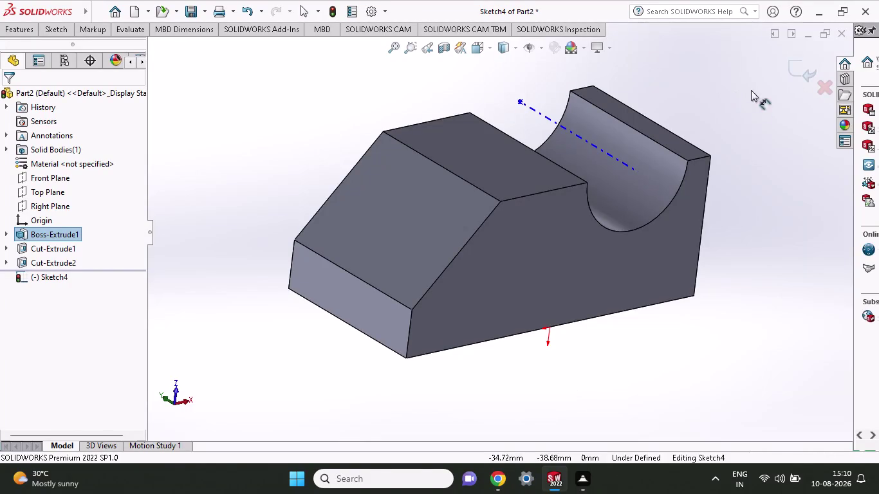
Orbit the stepped block to look down on the top faces beside the half-round channel.
middle_drag(748, 168, 746, 168)
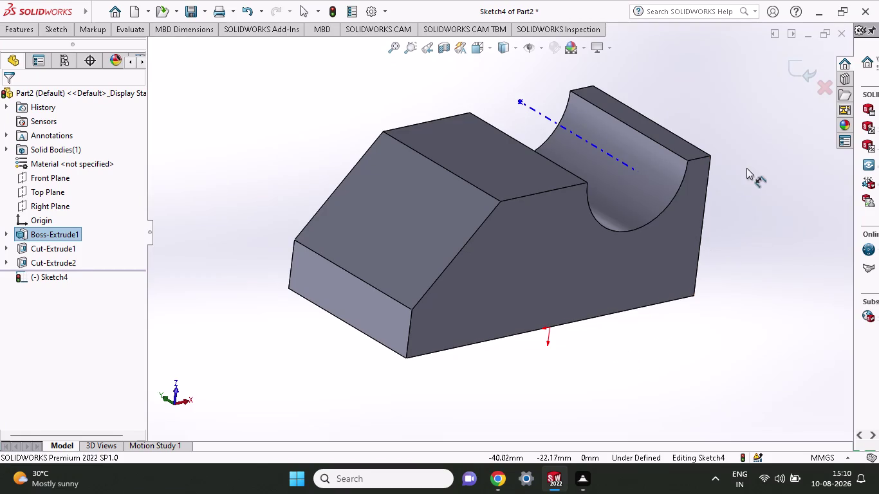
middle_drag(746, 168, 705, 226)
key(Escape)
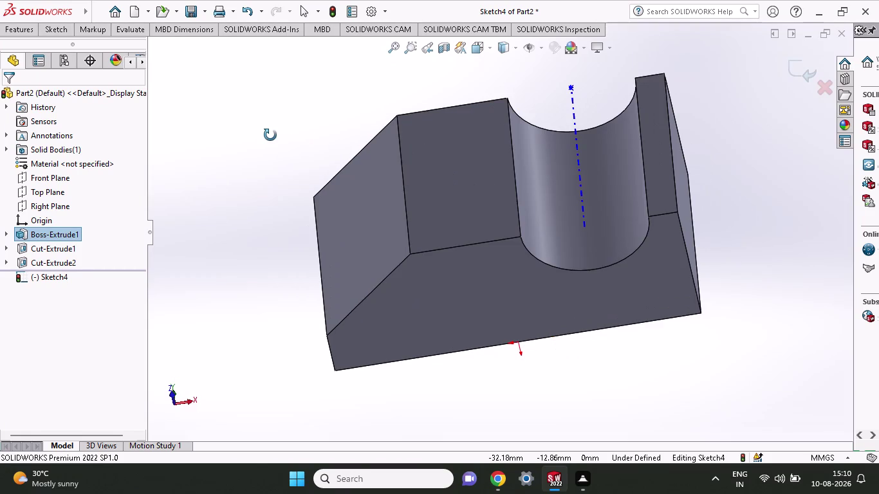
key(Escape)
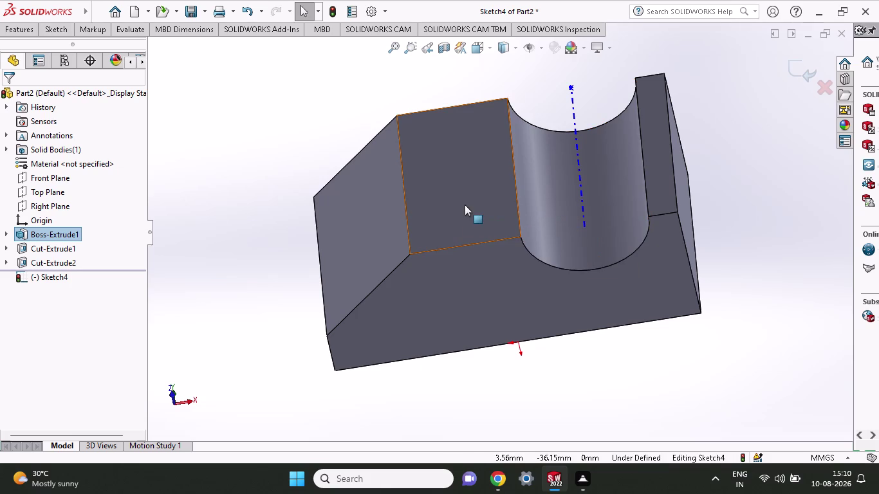
middle_drag(465, 204, 481, 287)
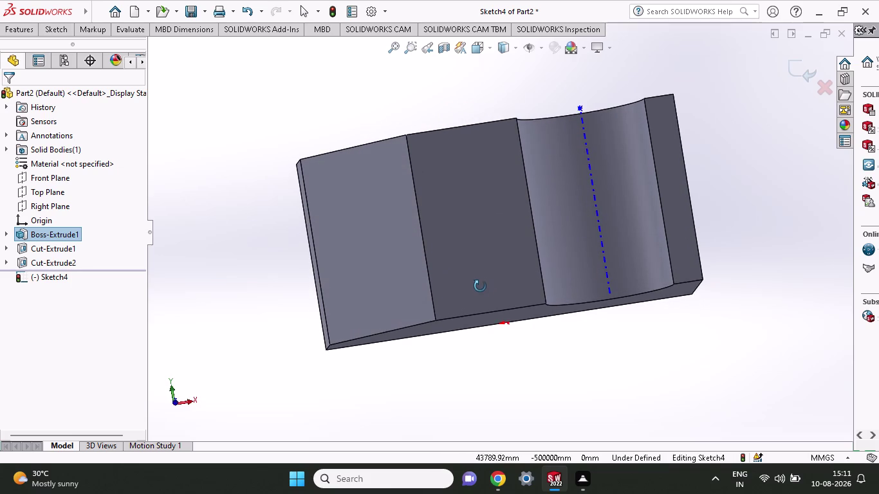
Select the flat top face between the step and the semicircular groove, leaving Sketch4 open.
middle_drag(481, 287, 481, 289)
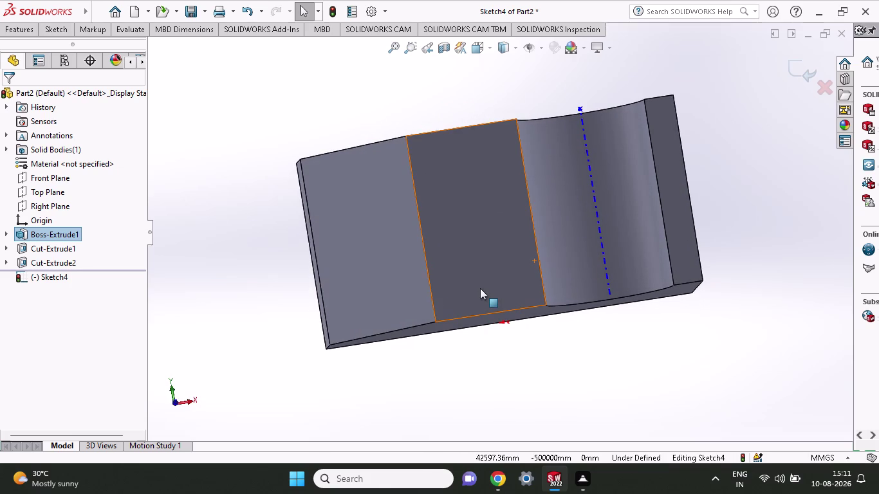
click(481, 289)
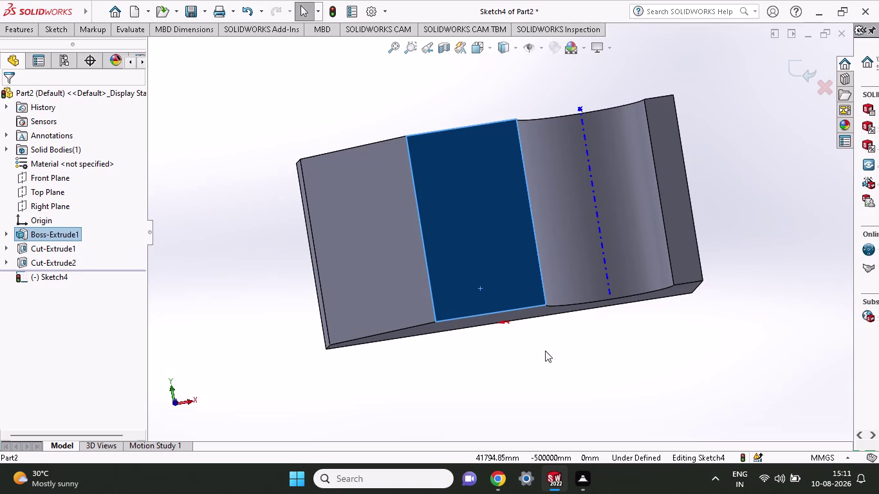
click(552, 367)
click(492, 258)
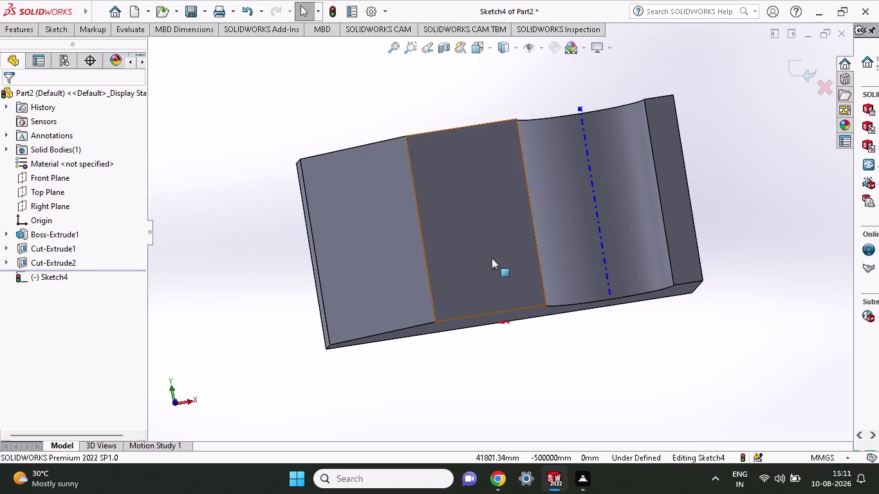
right_click(492, 258)
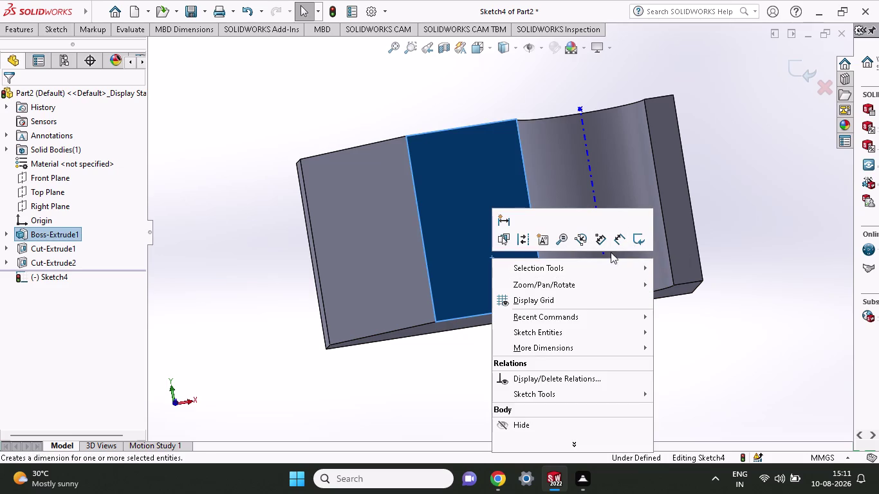
click(632, 242)
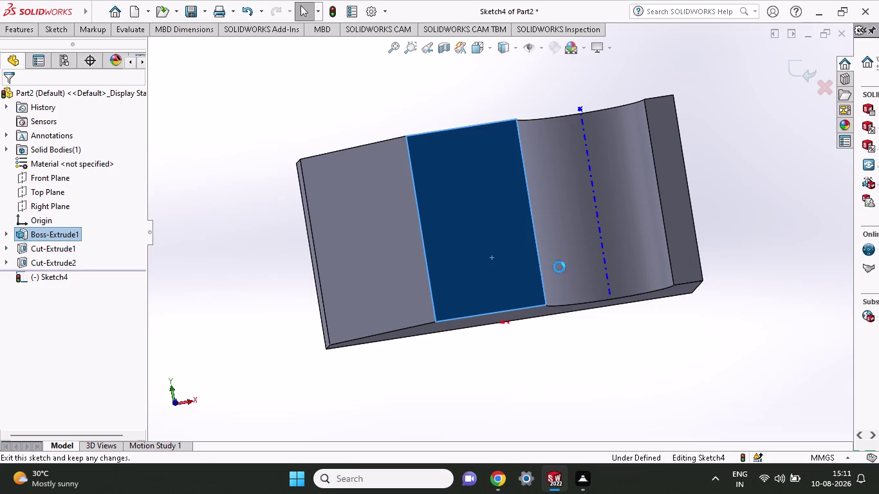